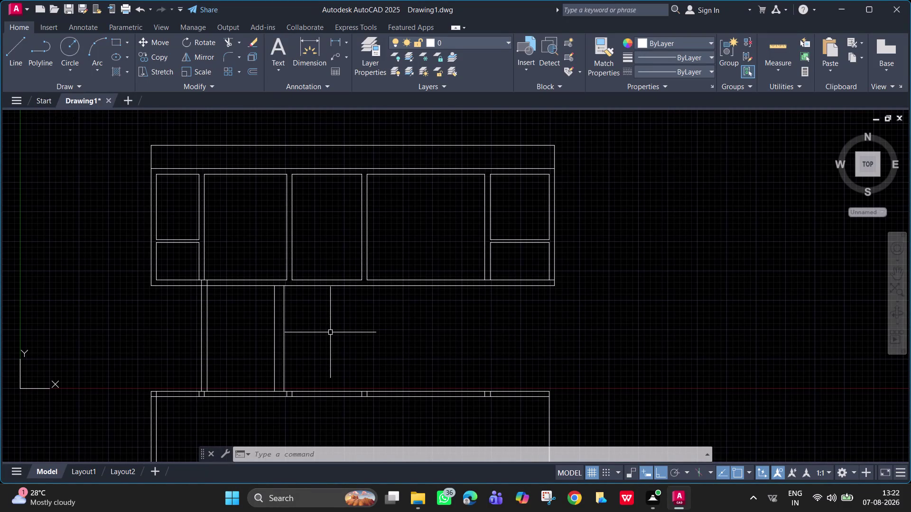
Offset the second vertical support 7360 units to the right to form the third support.
key(space)
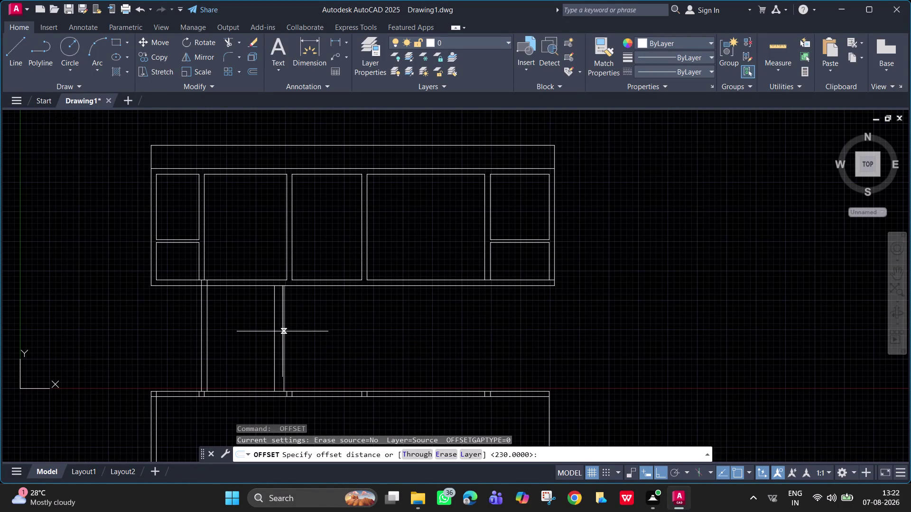
text(7360)
key(Return)
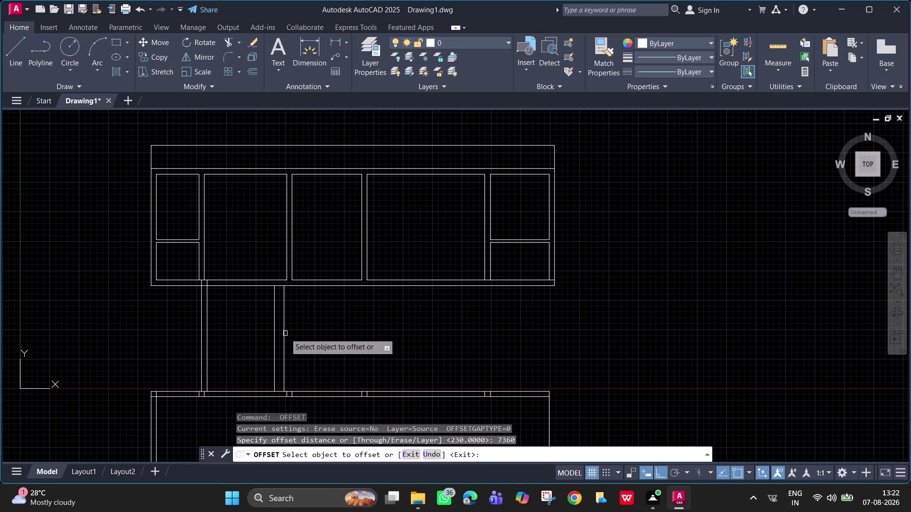
click(283, 333)
click(497, 317)
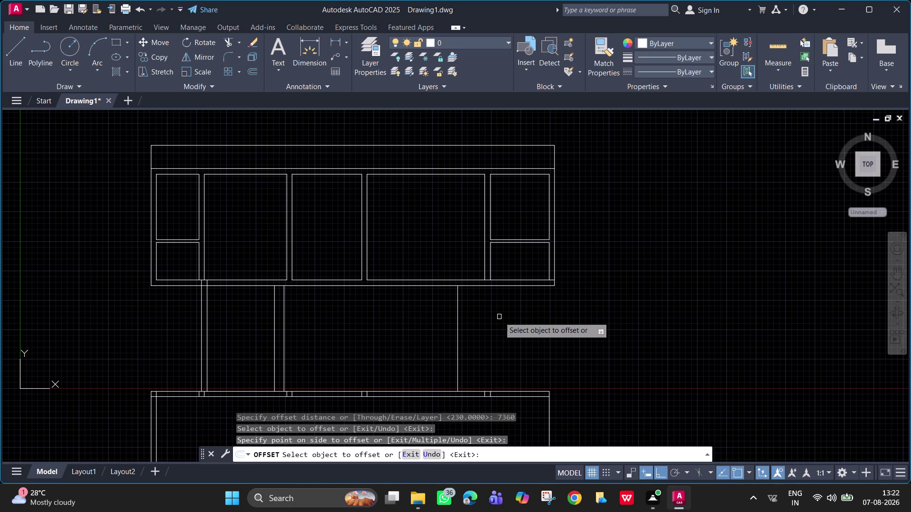
key(Escape)
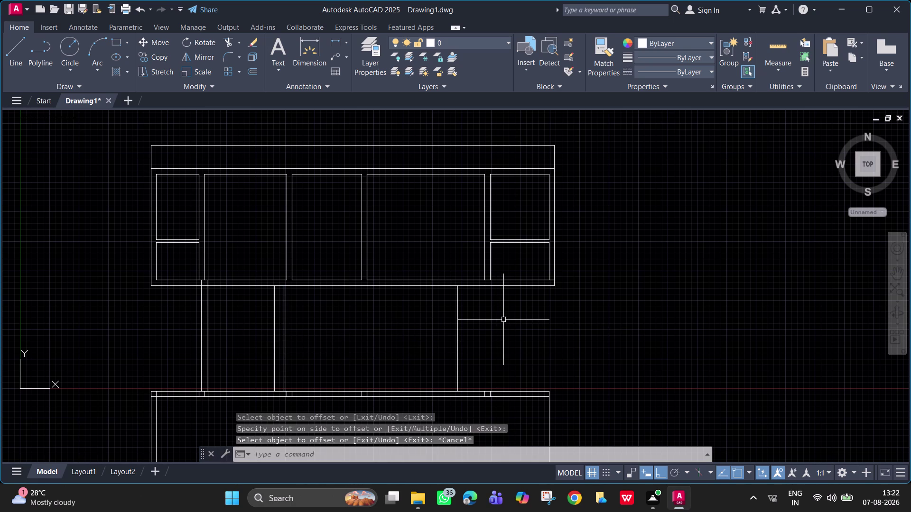
scroll(down, 3)
scroll(down, 3)
middle_drag(503, 320, 505, 287)
scroll(up, 3)
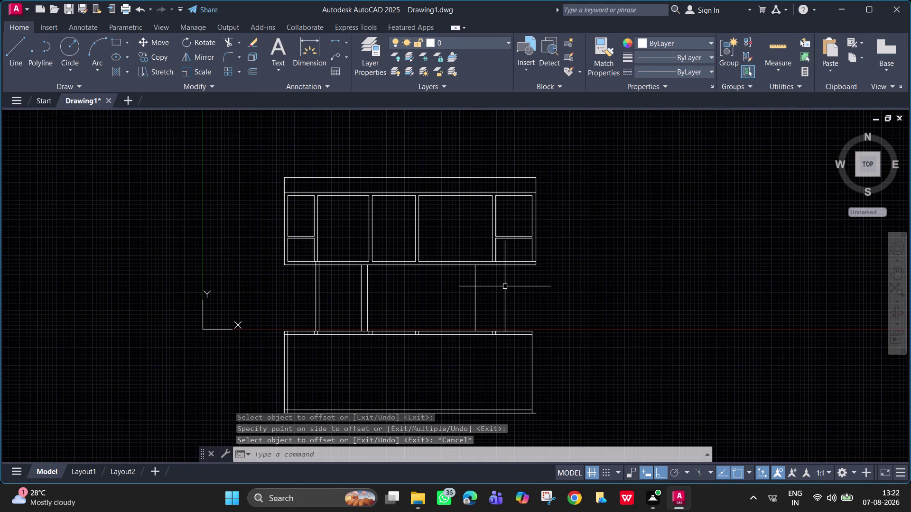
middle_drag(516, 262, 541, 202)
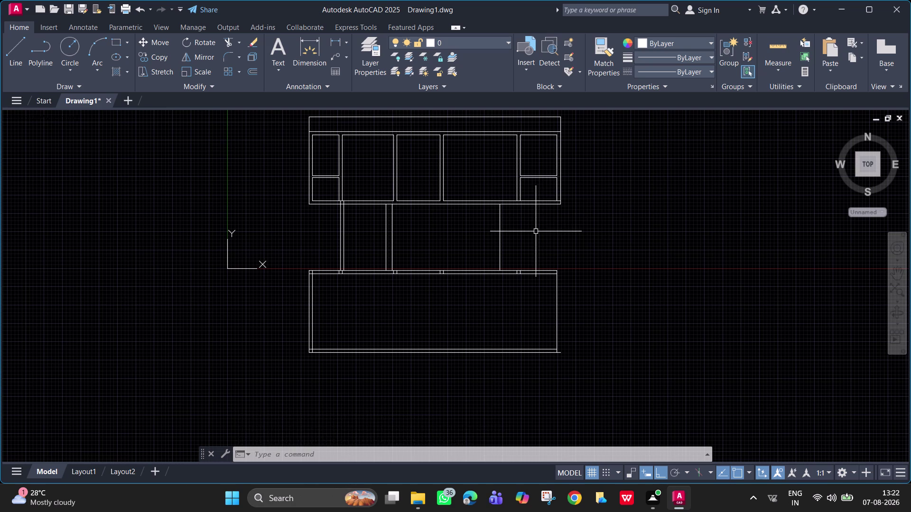